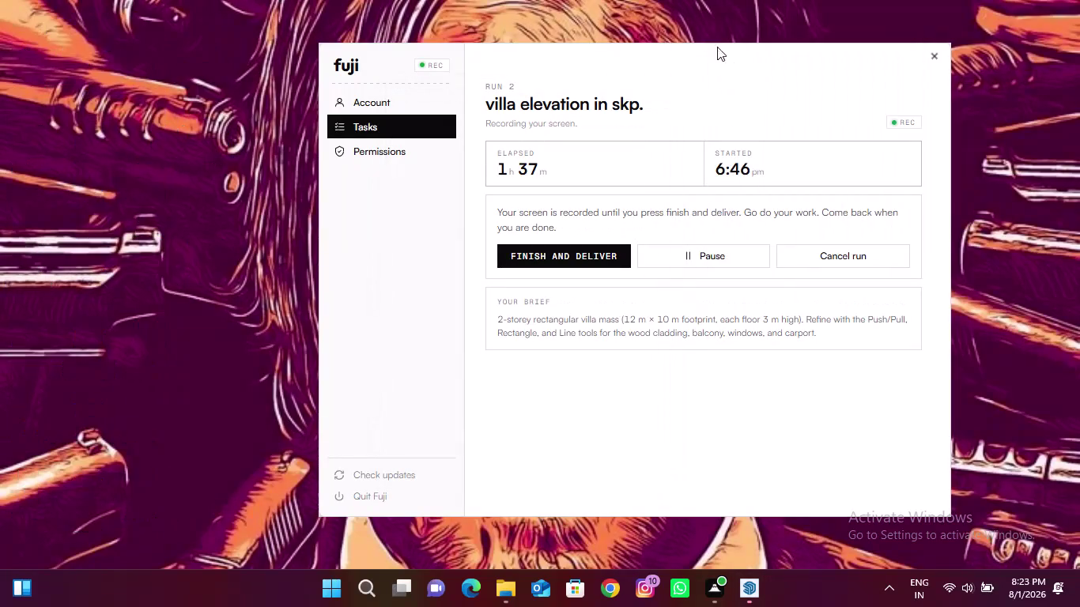
Close the Extension Errors notice about failed extensions, leaving the blank Untitled model in view.
right_click(707, 30)
click(758, 89)
click(743, 586)
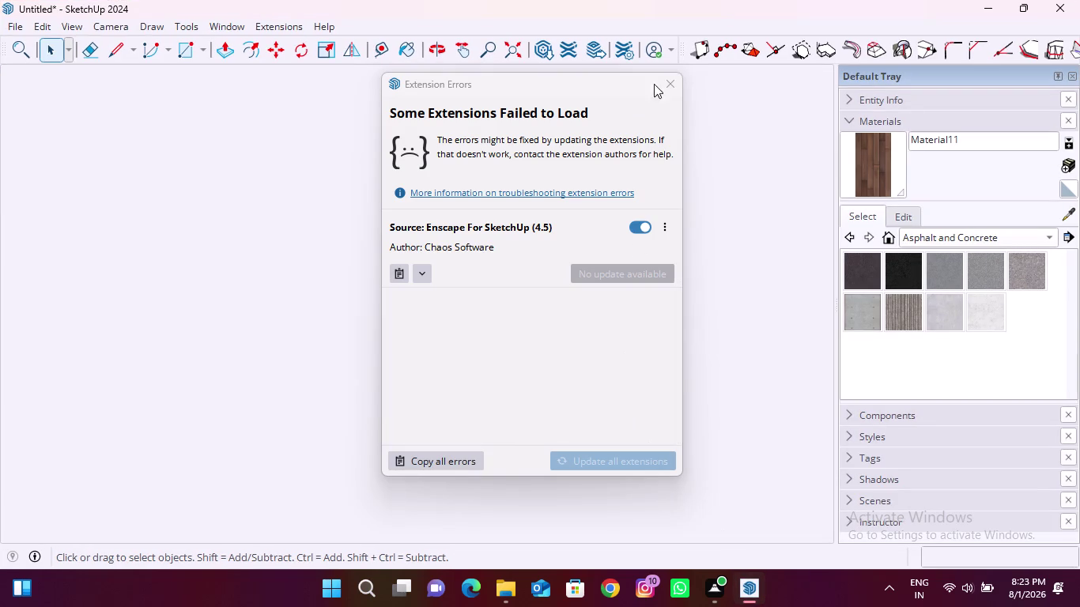
click(660, 81)
scroll(down, 3)
scroll(down, 3)
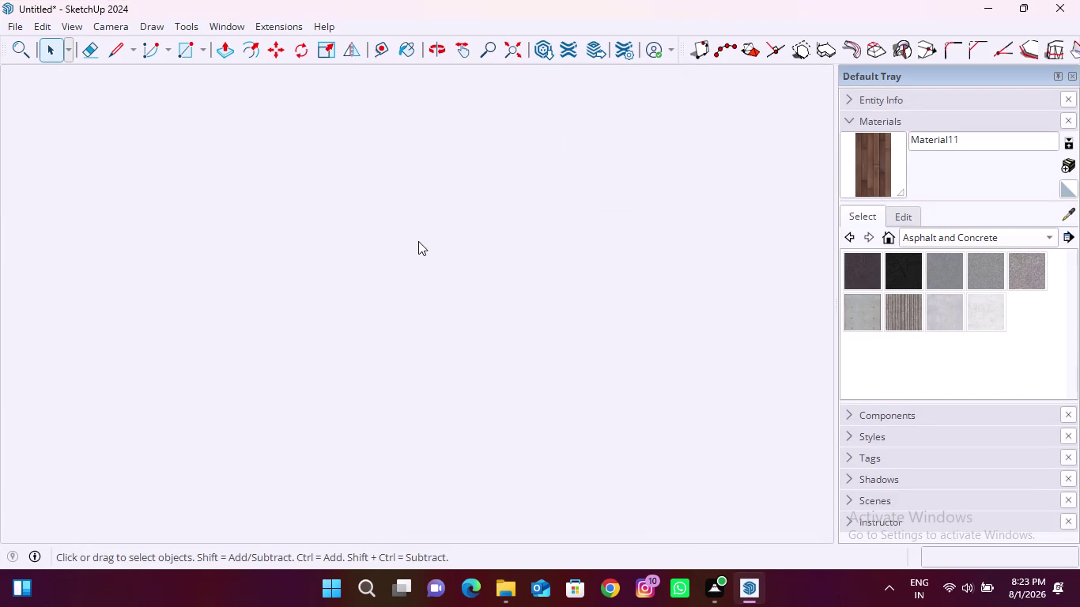
scroll(down, 3)
click(518, 583)
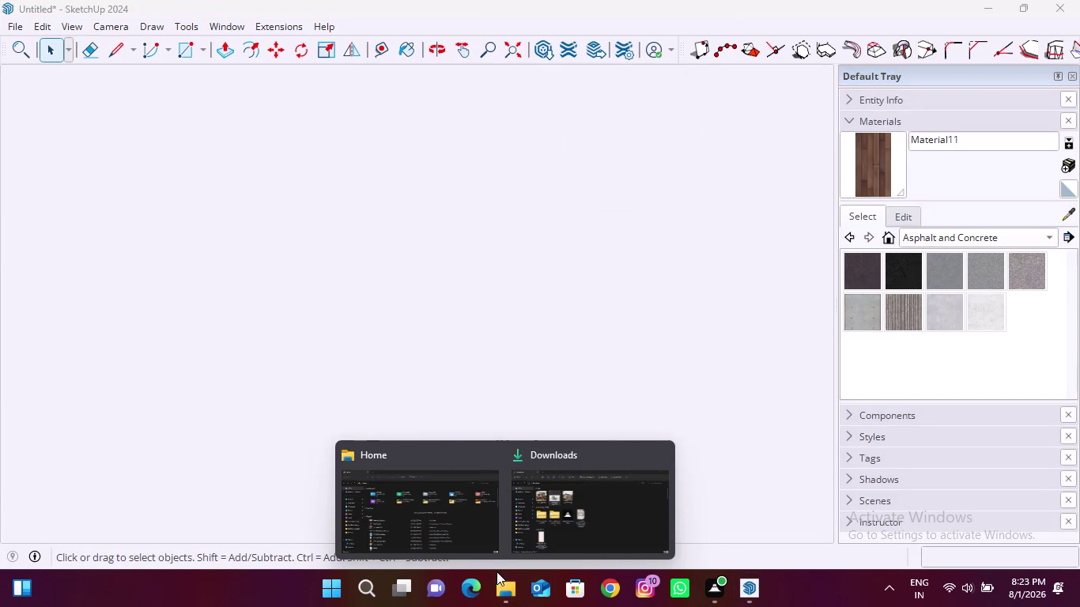
click(493, 457)
click(577, 453)
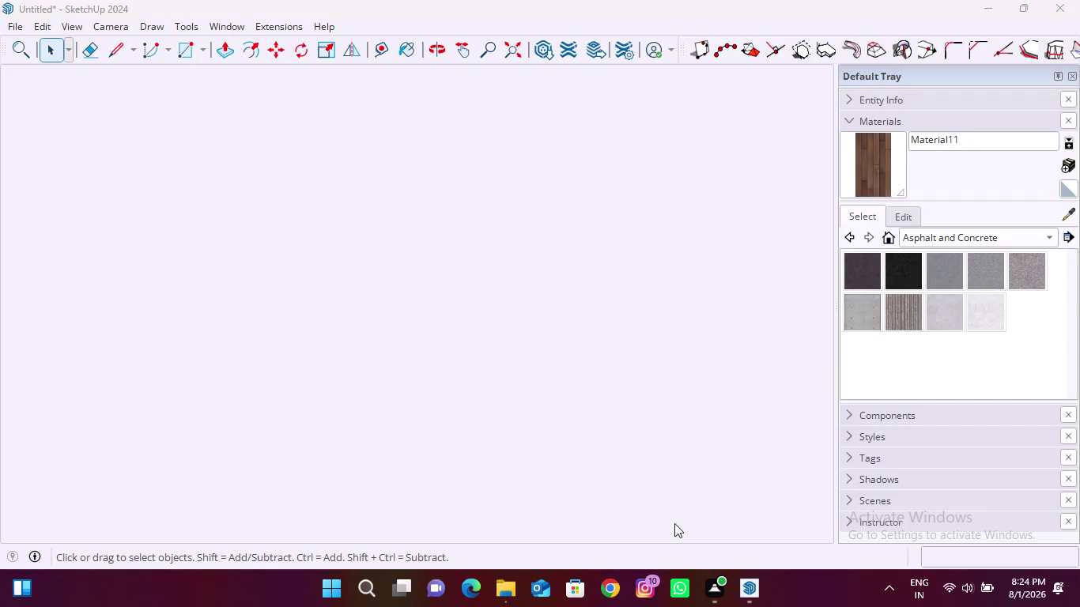
click(744, 590)
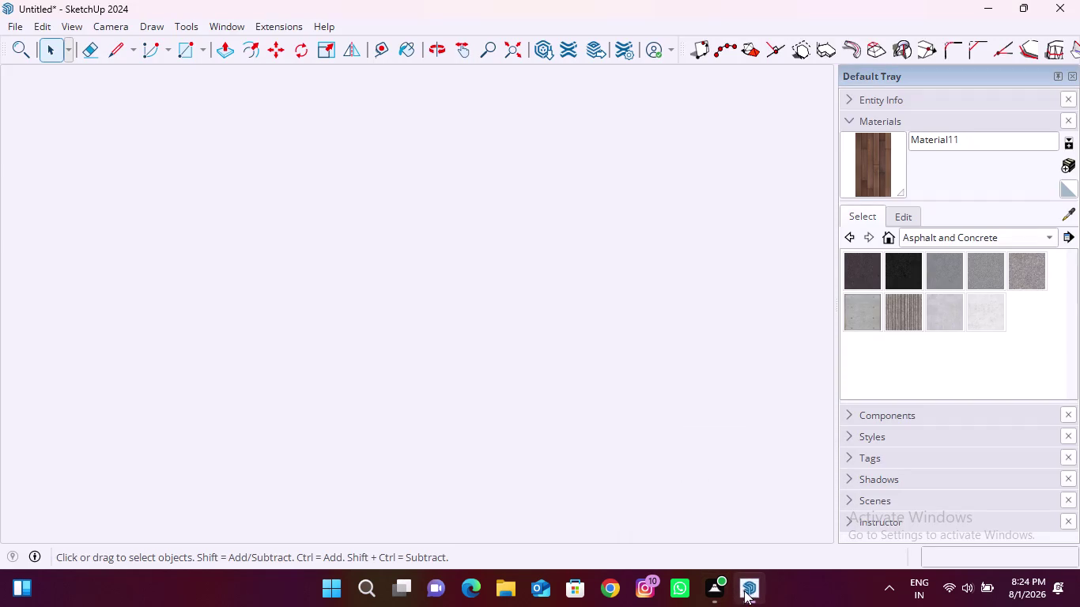